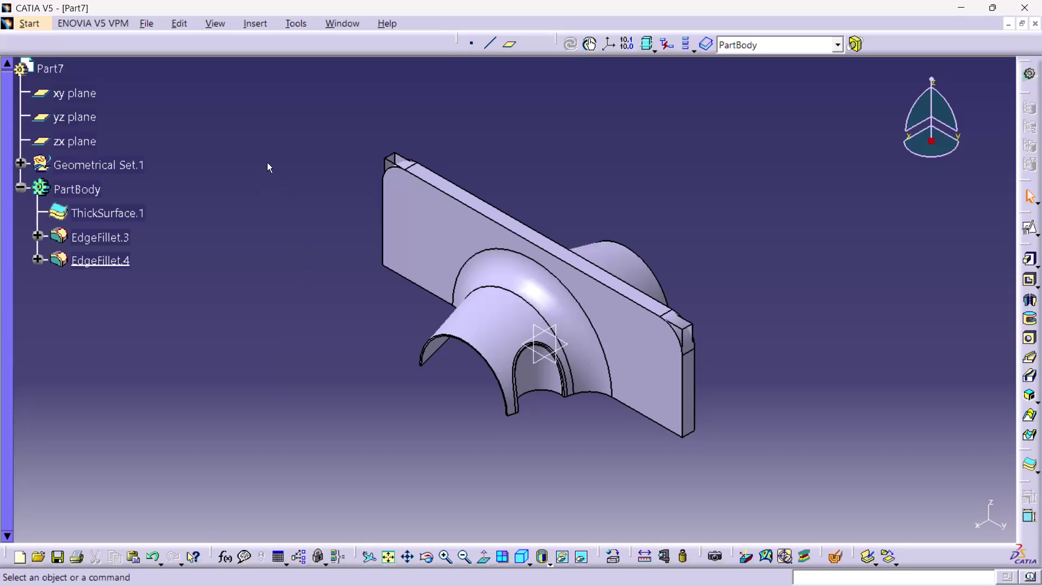
Undo EdgeFillet.4 and EdgeFillet.3, leaving the thick surface with sharp plate corners.
click(296, 174)
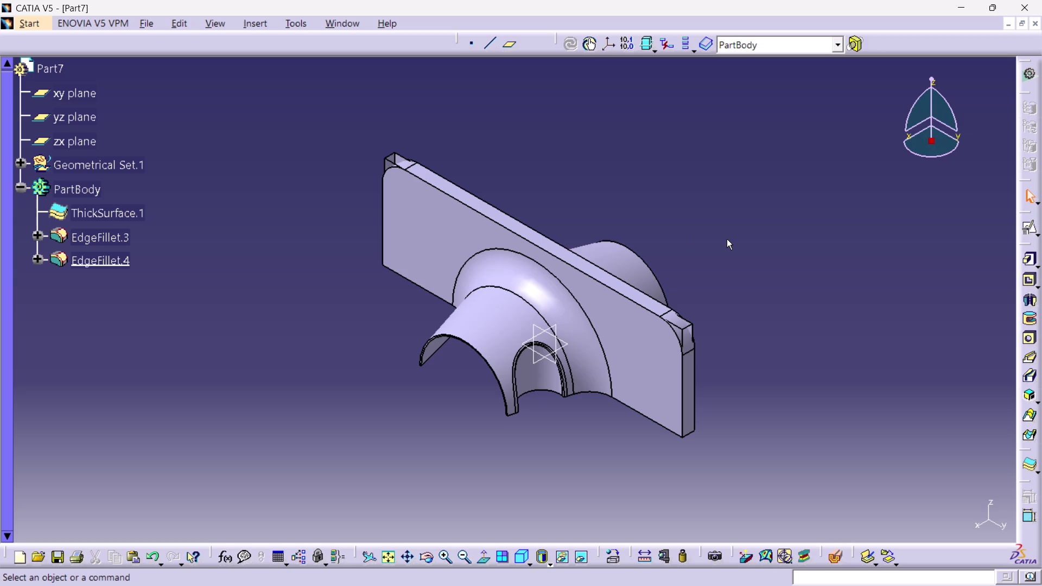
key(ctrl+z)
key(ctrl+z)
key(ctrl+z)
key(ctrl+z)
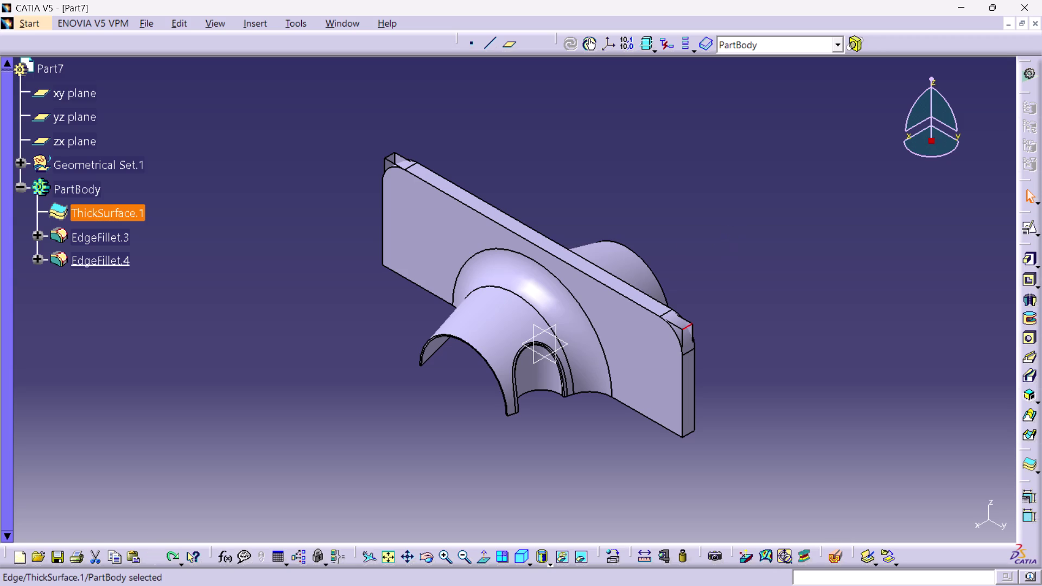
key(ctrl+z)
key(ctrl+z)
key(ctrl+z)
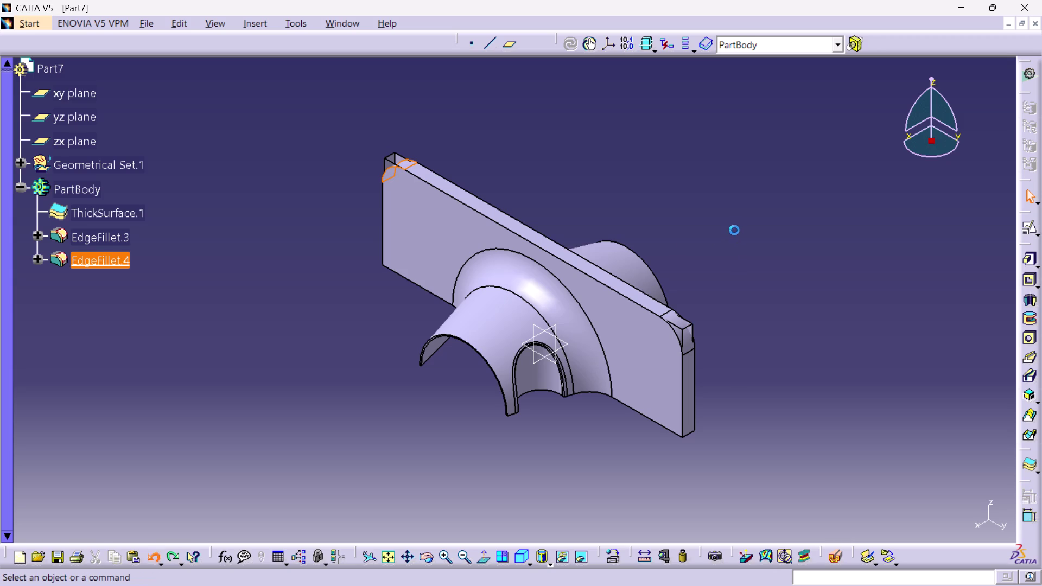
key(ctrl+z)
click(730, 236)
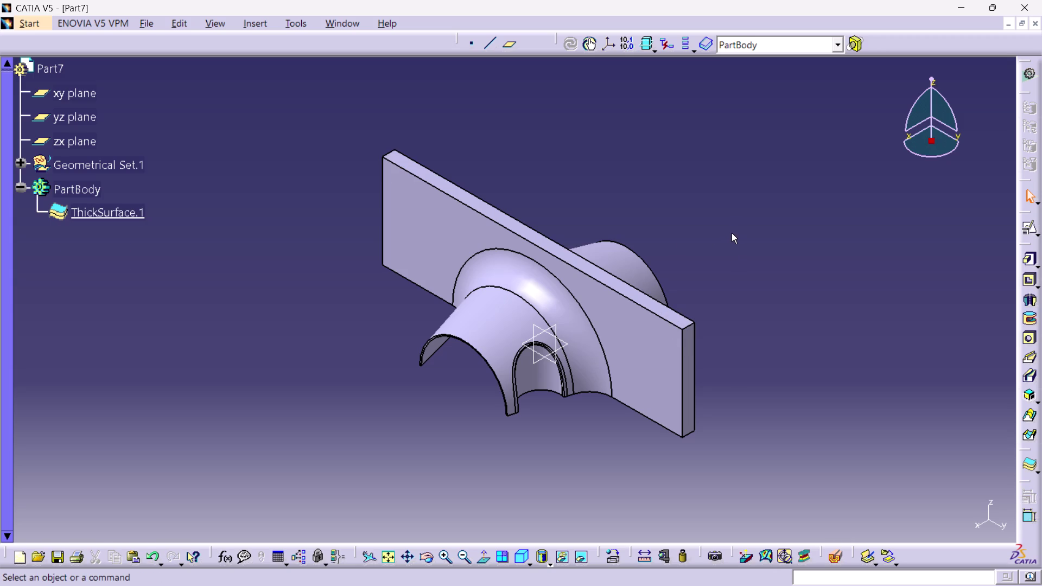
click(471, 93)
click(243, 21)
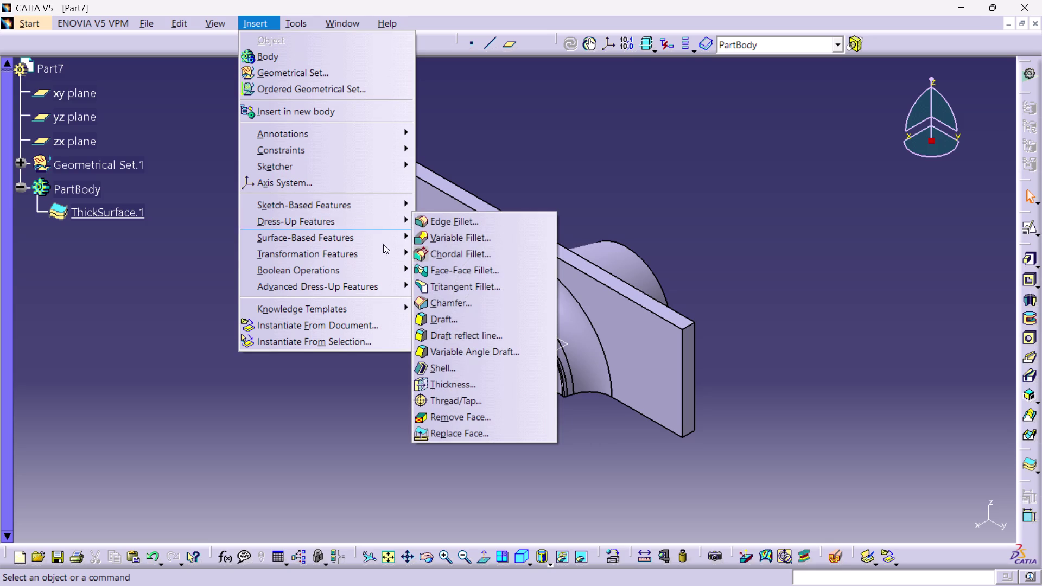
Start a Face-Face Fillet, which defaults to a 5 mm radius with no faces selected.
click(464, 266)
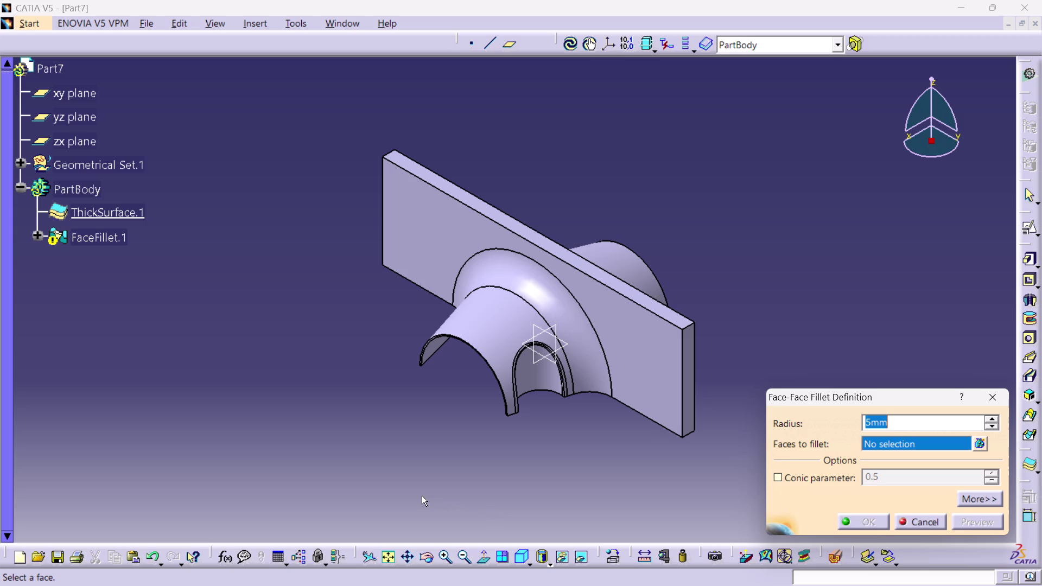
Create an 18 mm face-face fillet between the plate's two end faces.
click(692, 331)
click(680, 319)
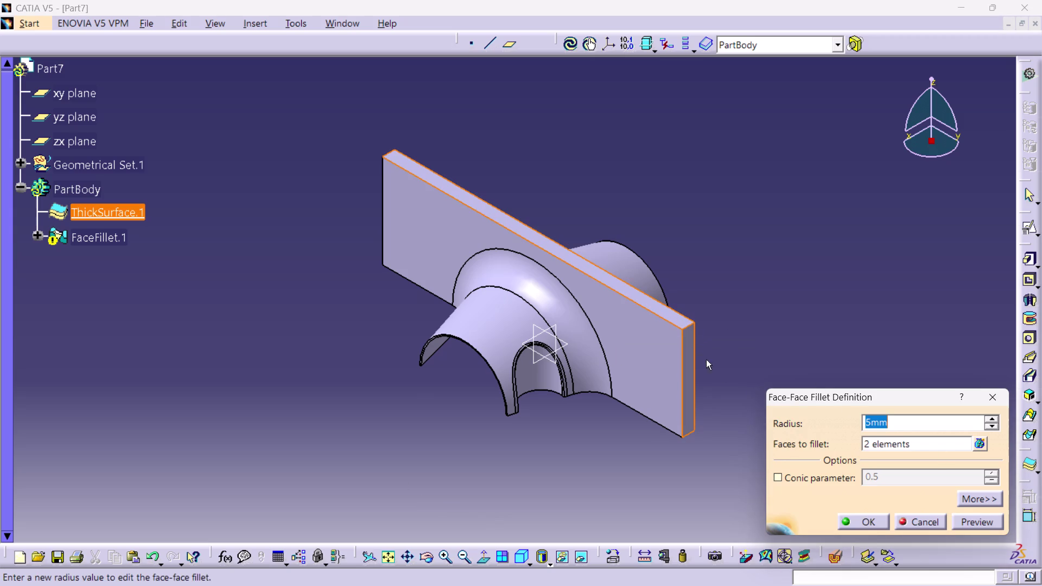
text(18)
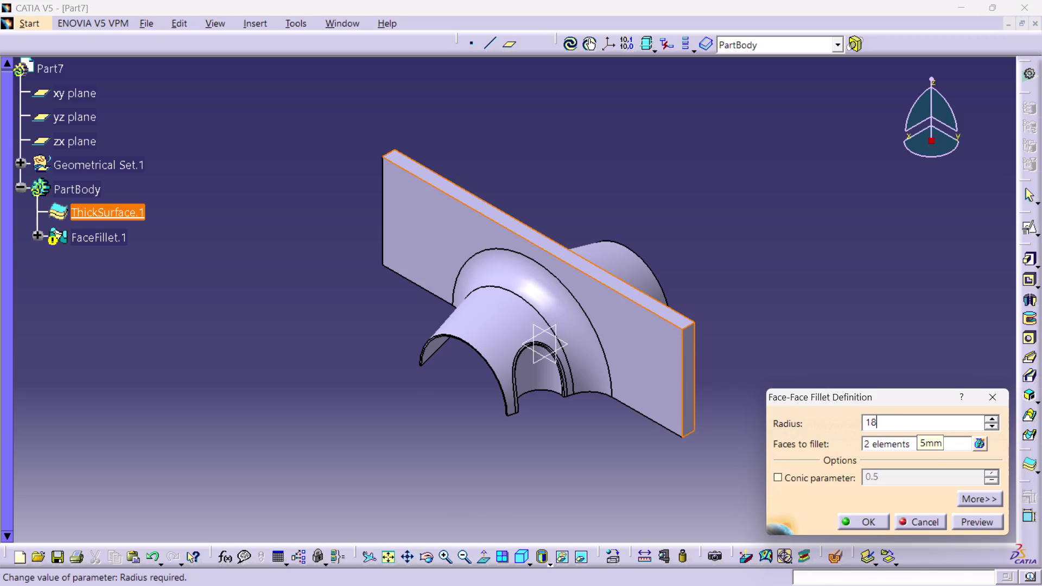
key(Return)
click(838, 402)
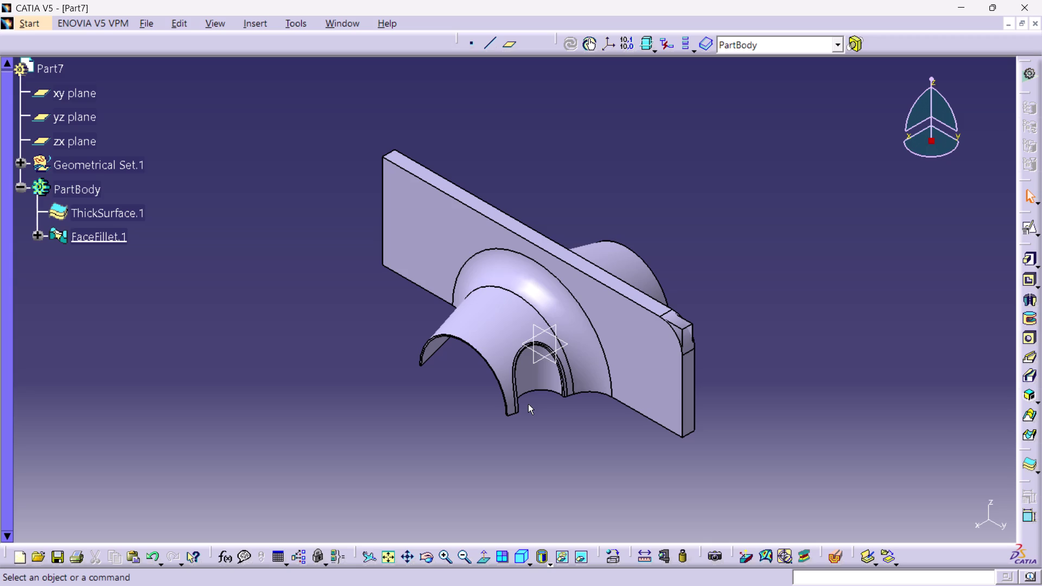
Undo FaceFillet.1, returning the part to the bare thickened surface.
key(ctrl+z)
key(ctrl+z)
drag(499, 406, 343, 404)
click(310, 404)
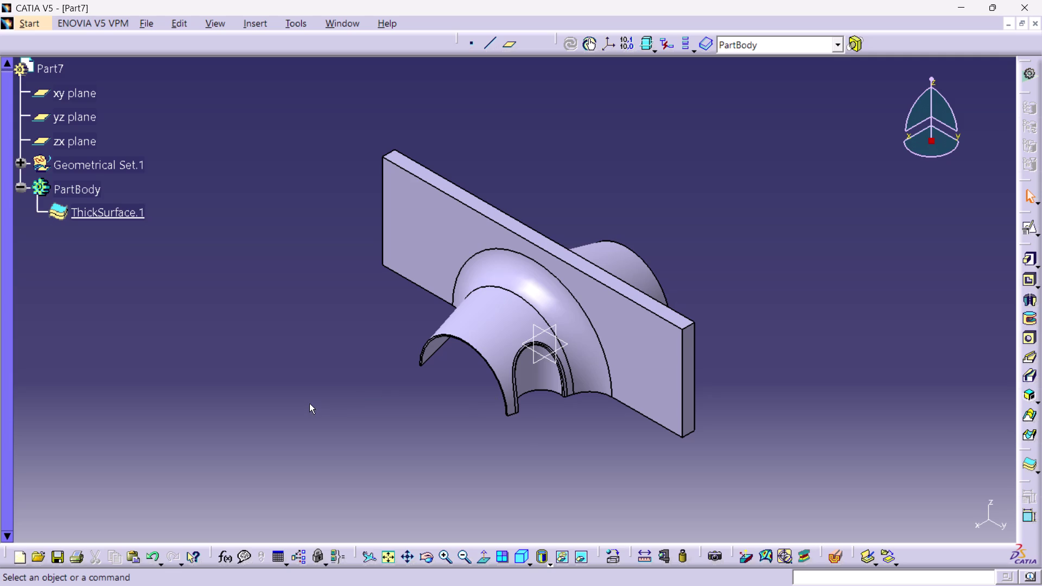